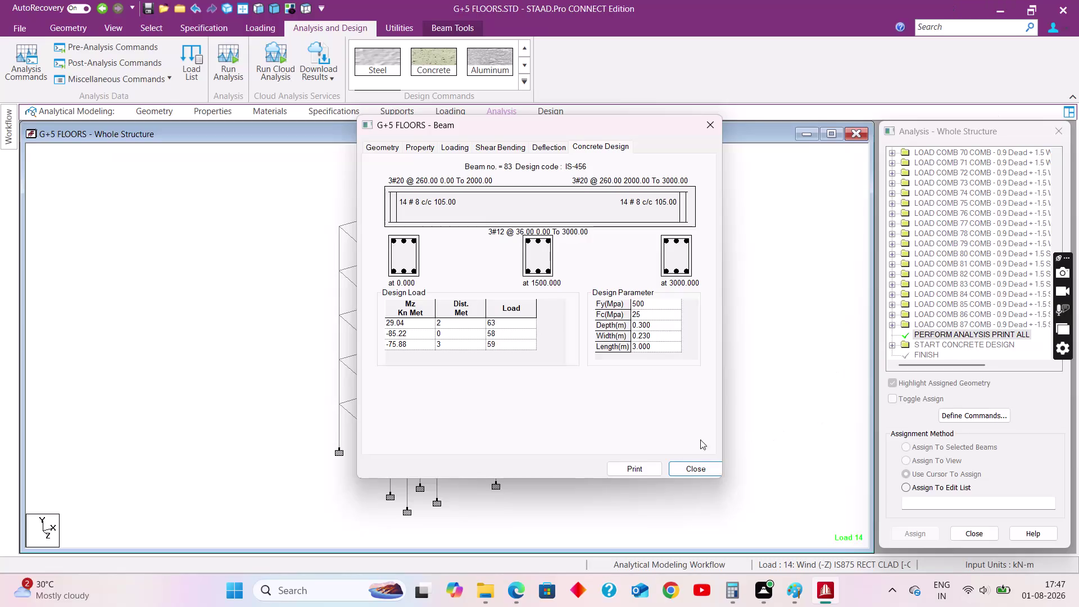
Open column 178's concrete design results: four 16 mm bars, 621 mm² steel required.
click(700, 467)
click(739, 321)
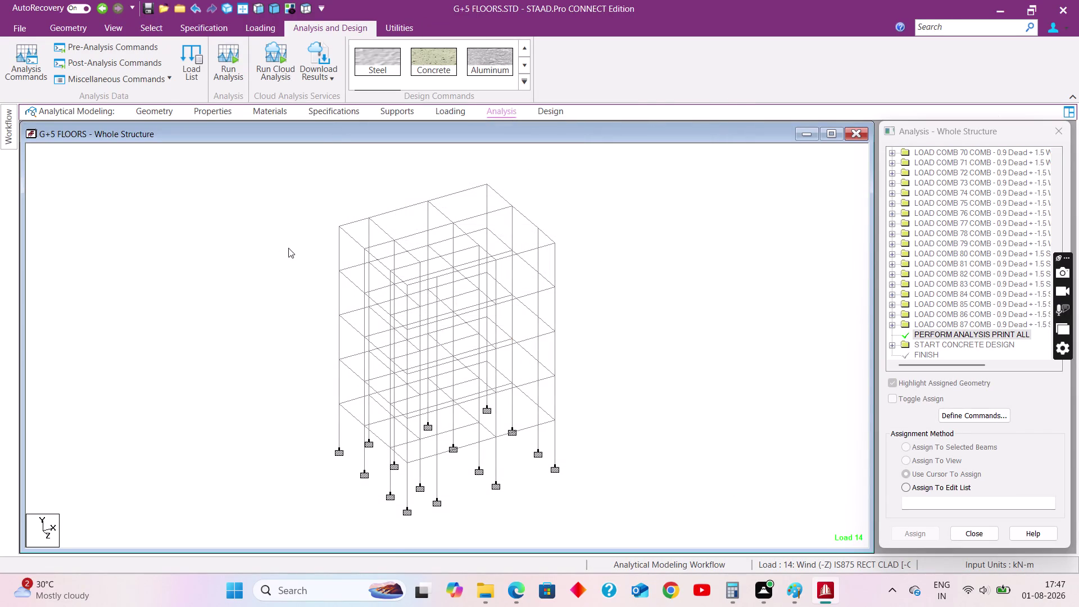
double_click(336, 252)
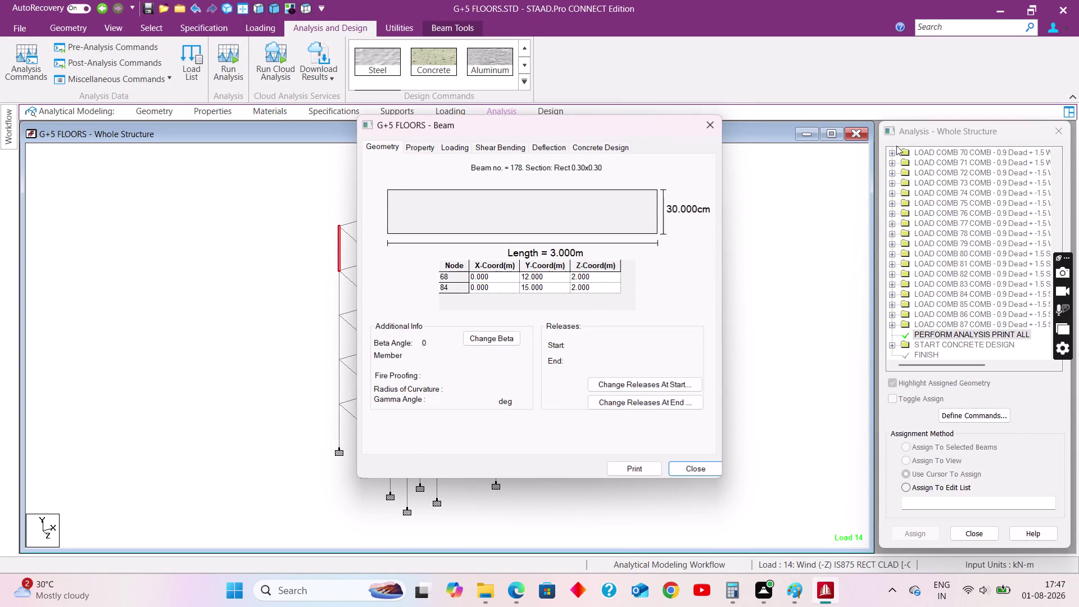
click(599, 144)
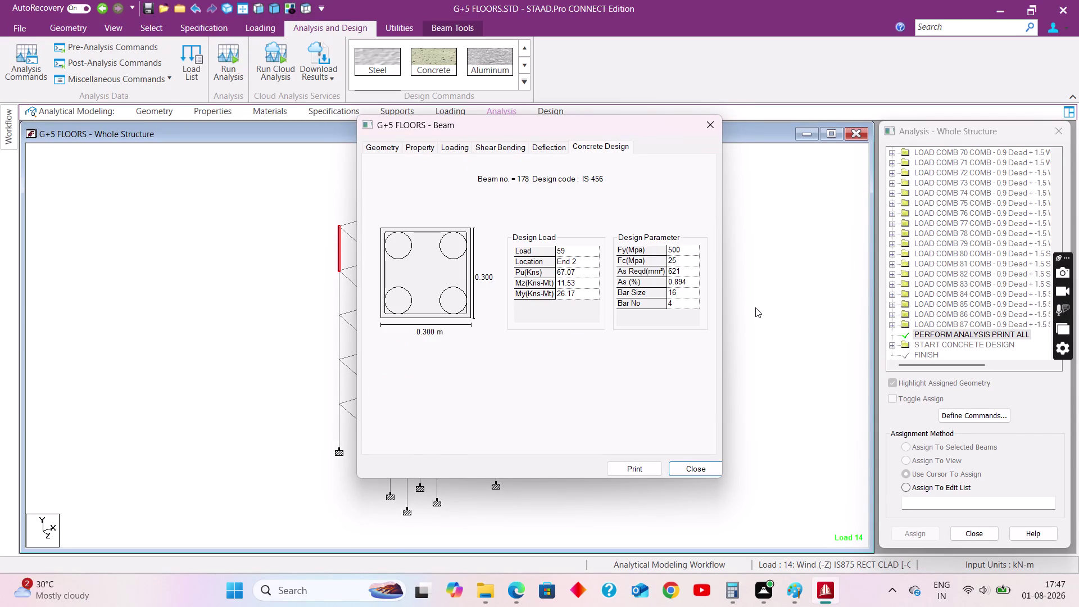